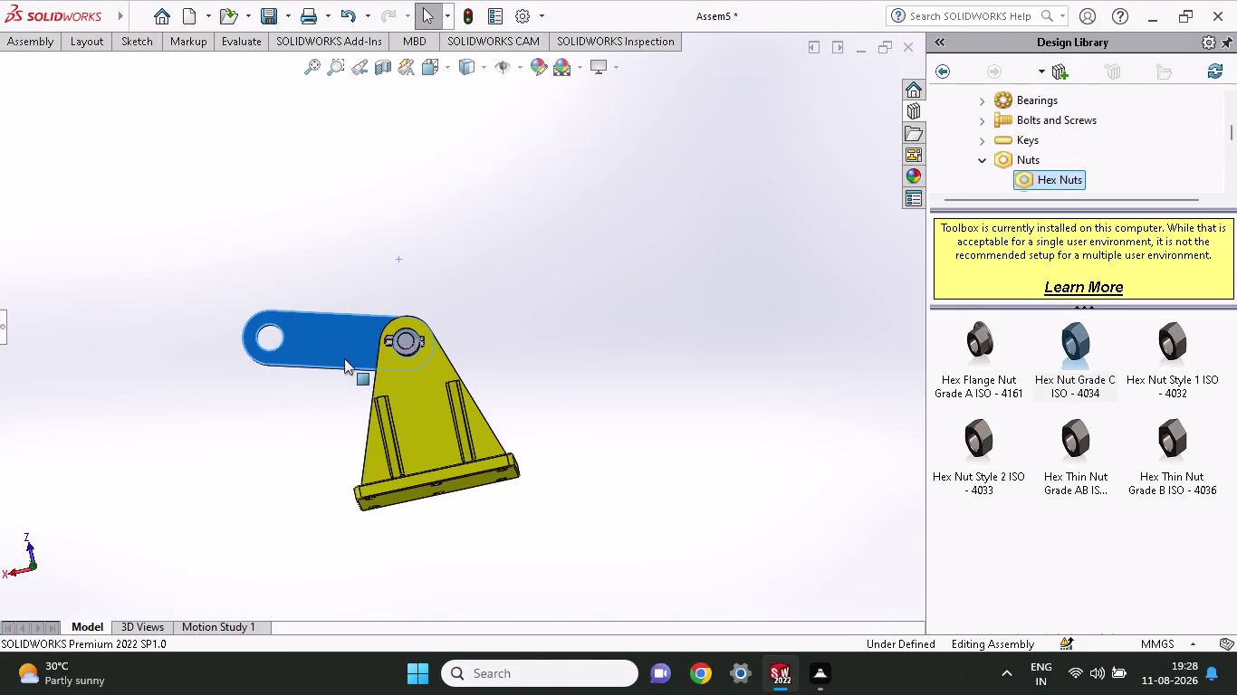
Drag the blue link left, across to the opposite side, and back down about the pin.
drag(337, 354, 214, 343)
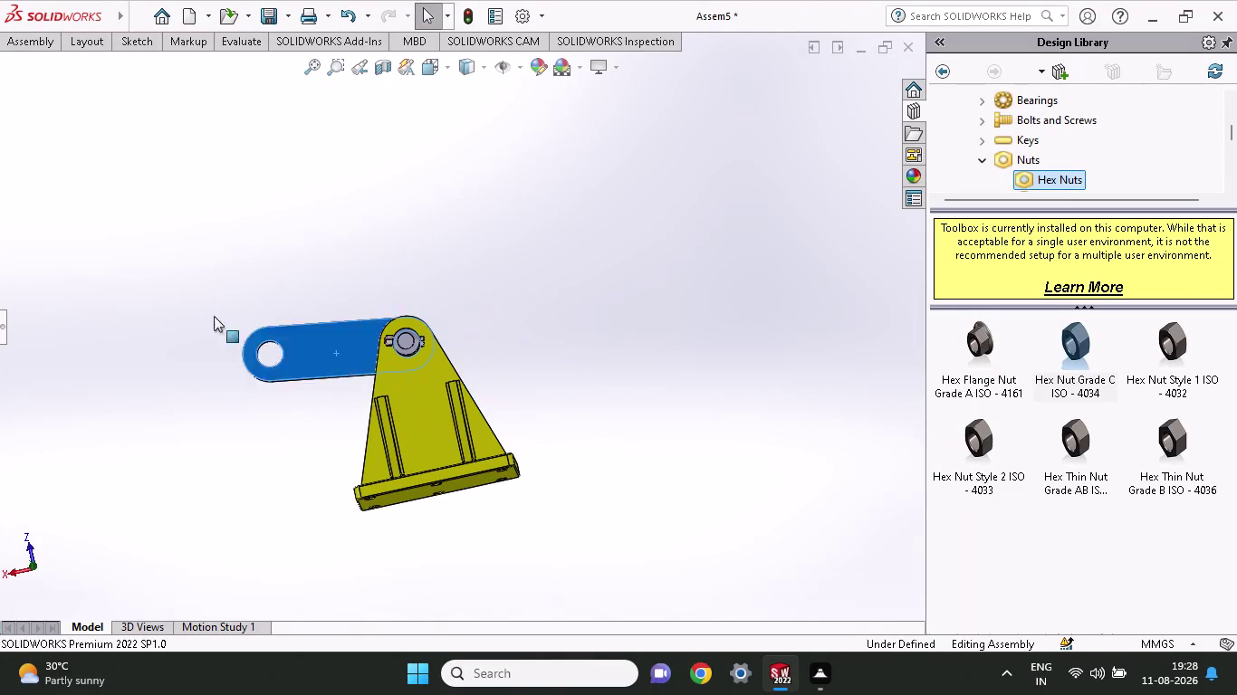
drag(213, 343, 499, 448)
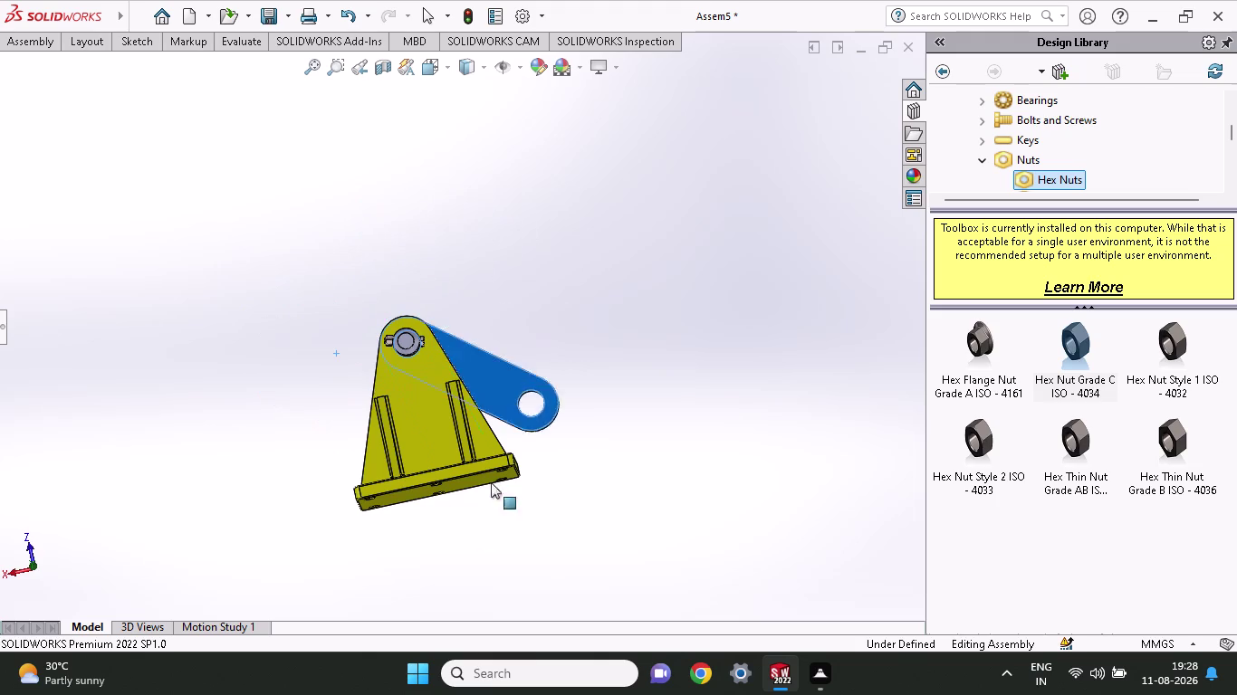
drag(499, 448, 311, 419)
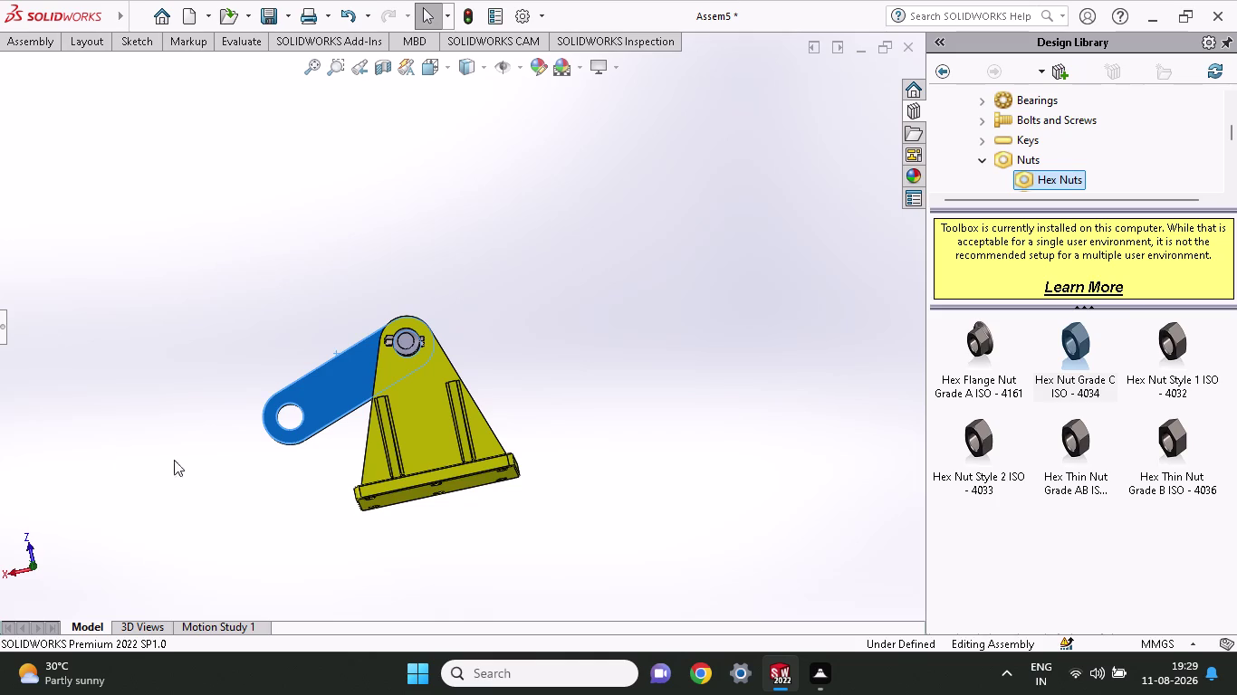
Zoom in and out and orbit around the pin joint to see the assembly in 3D.
scroll(up, 3)
scroll(up, 3)
middle_drag(335, 461, 431, 475)
scroll(up, 3)
scroll(down, 3)
scroll(up, 3)
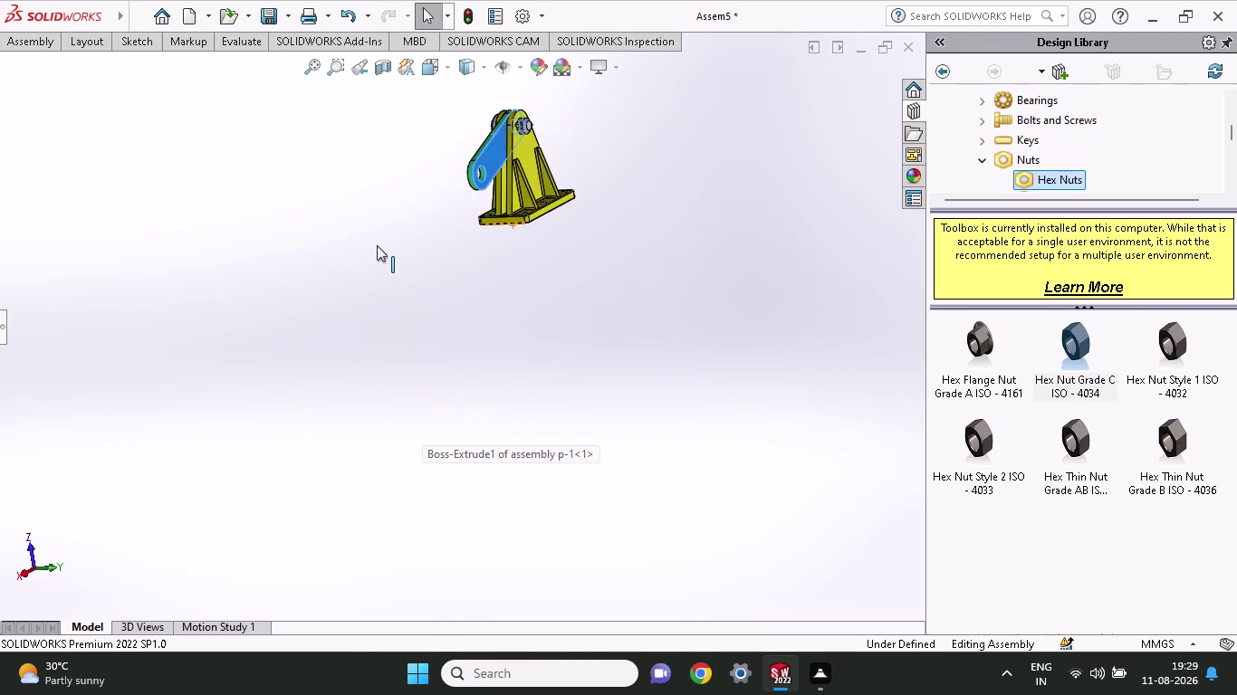
scroll(down, 3)
scroll(up, 3)
scroll(down, 3)
scroll(down, 3)
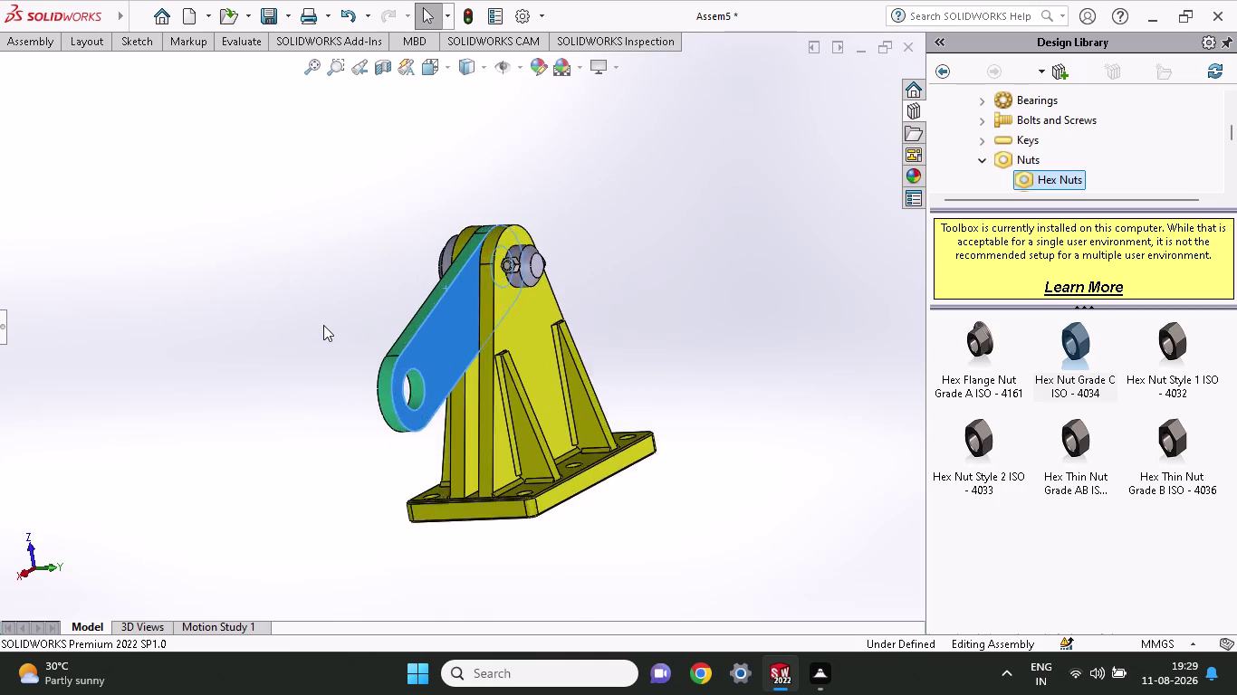
scroll(down, 3)
scroll(down, 3)
middle_drag(766, 239, 746, 254)
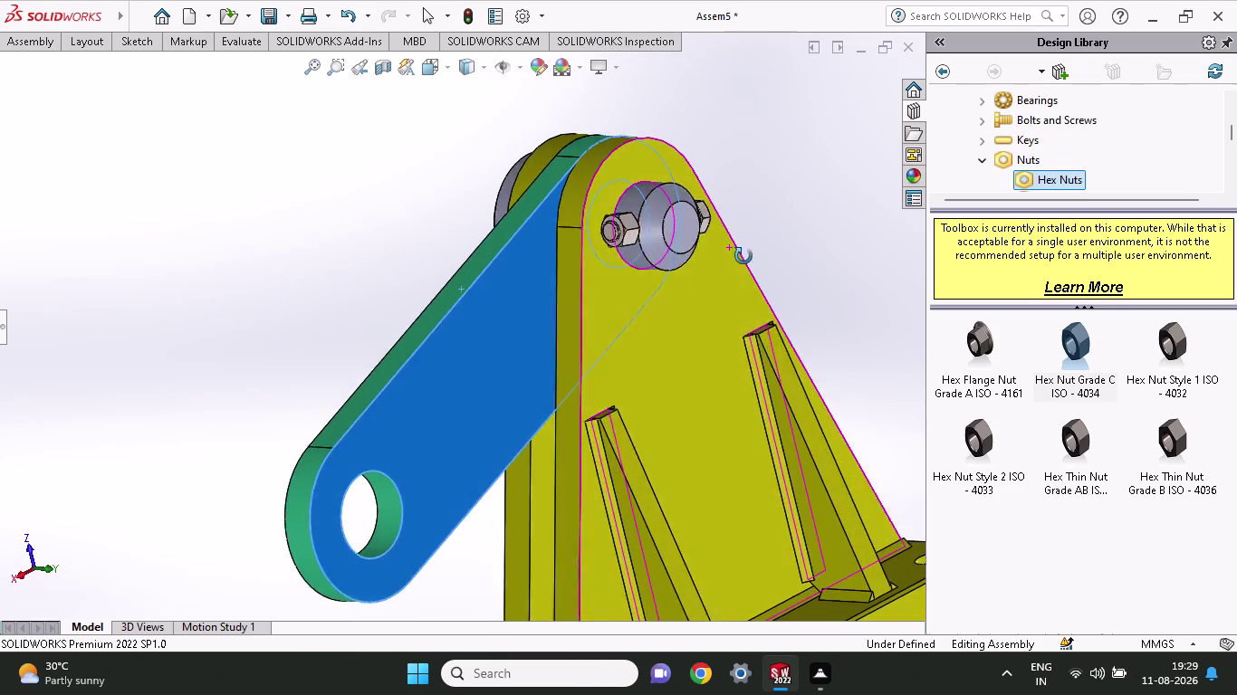
middle_drag(746, 254, 683, 264)
Cycle through standard views of the pin end and nuts, then shift the view toward the loose nut.
key(ctrl+z)
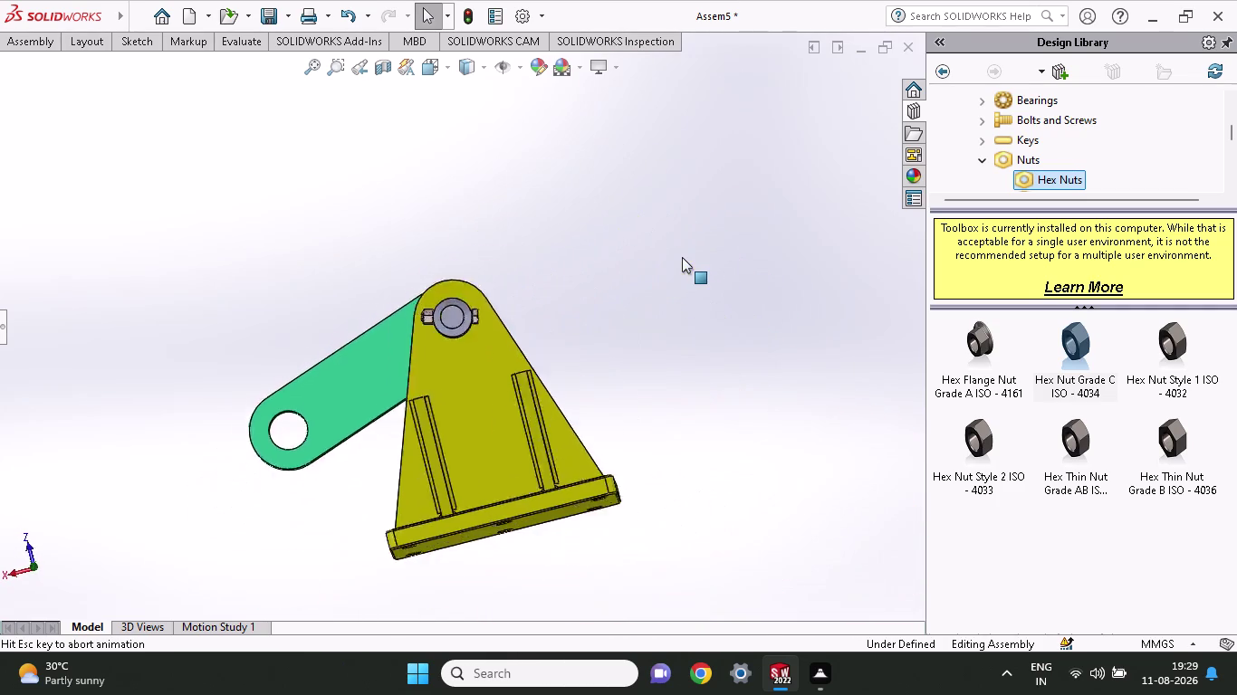
key(ctrl+z)
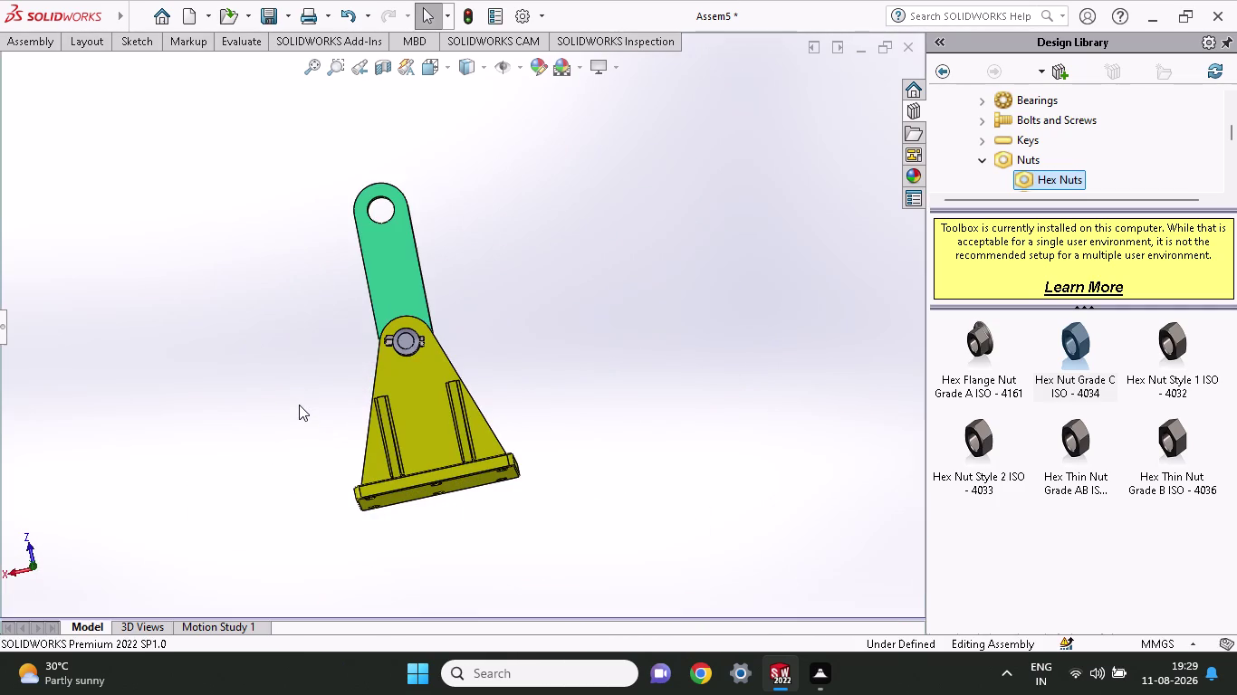
key(ctrl+z)
key(ctrl+z)
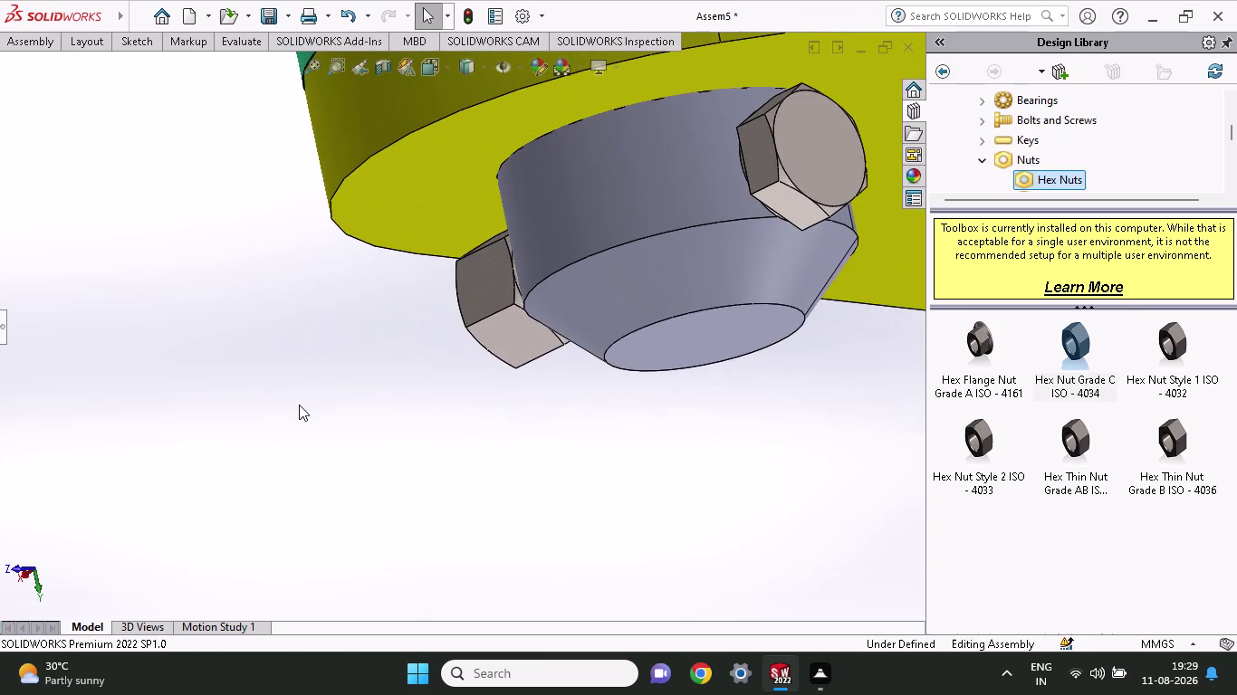
key(ctrl+z)
key(ctrl+z)
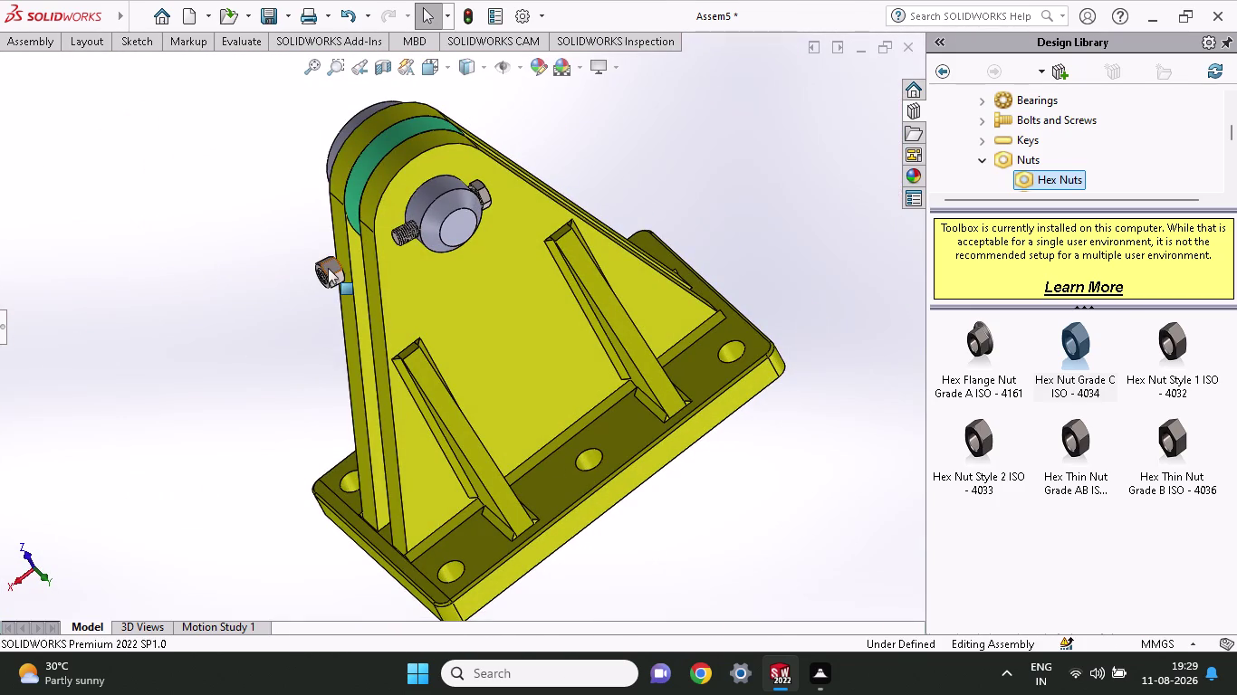
scroll(down, 3)
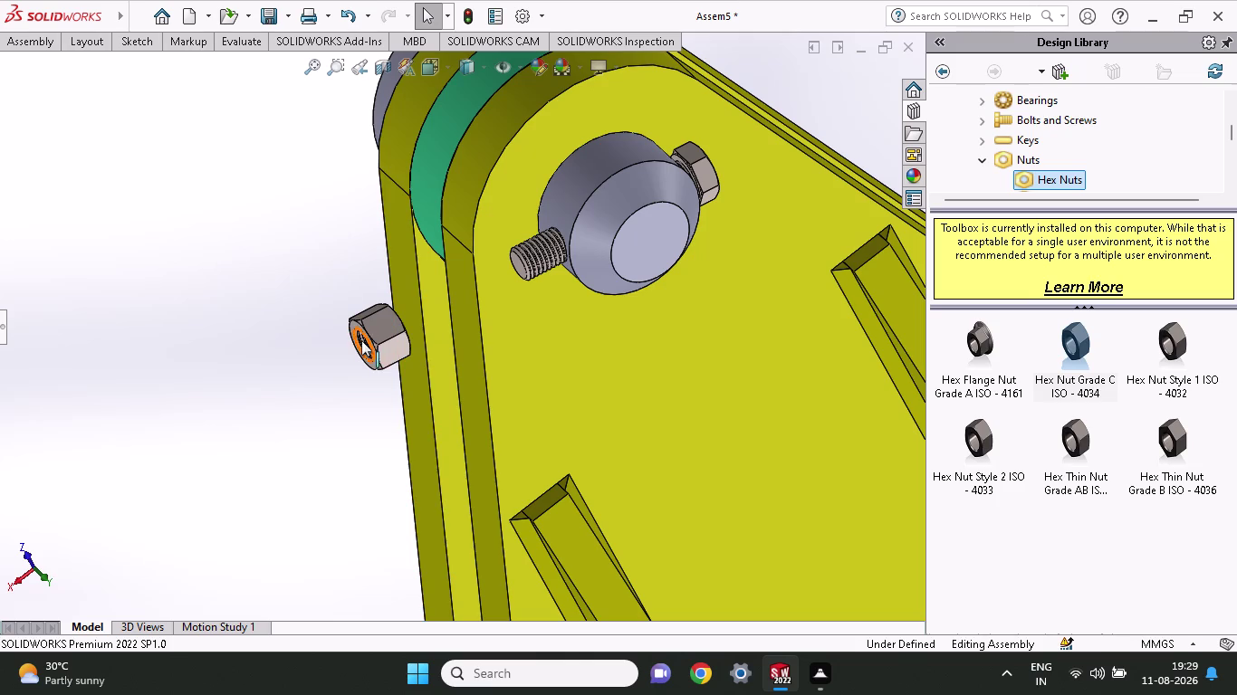
middle_drag(391, 380, 392, 385)
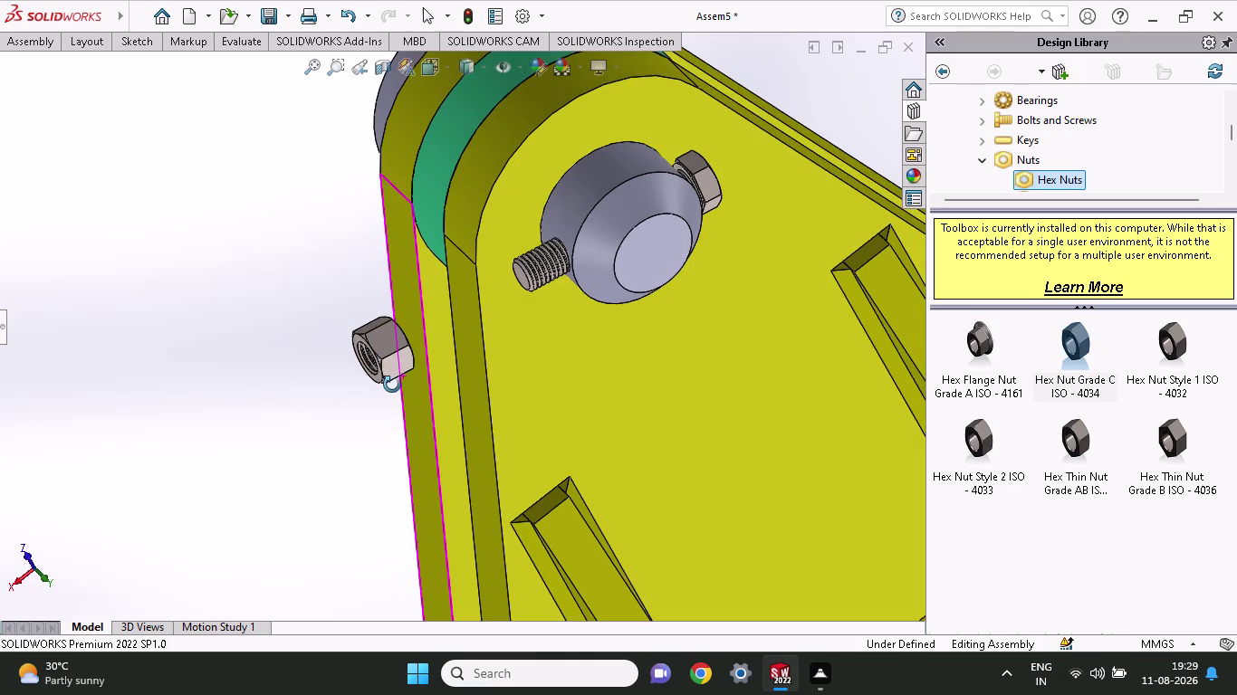
Drag the loose hex nut along the bracket up beside the pin's threaded end.
middle_drag(392, 385, 392, 366)
drag(390, 301, 340, 175)
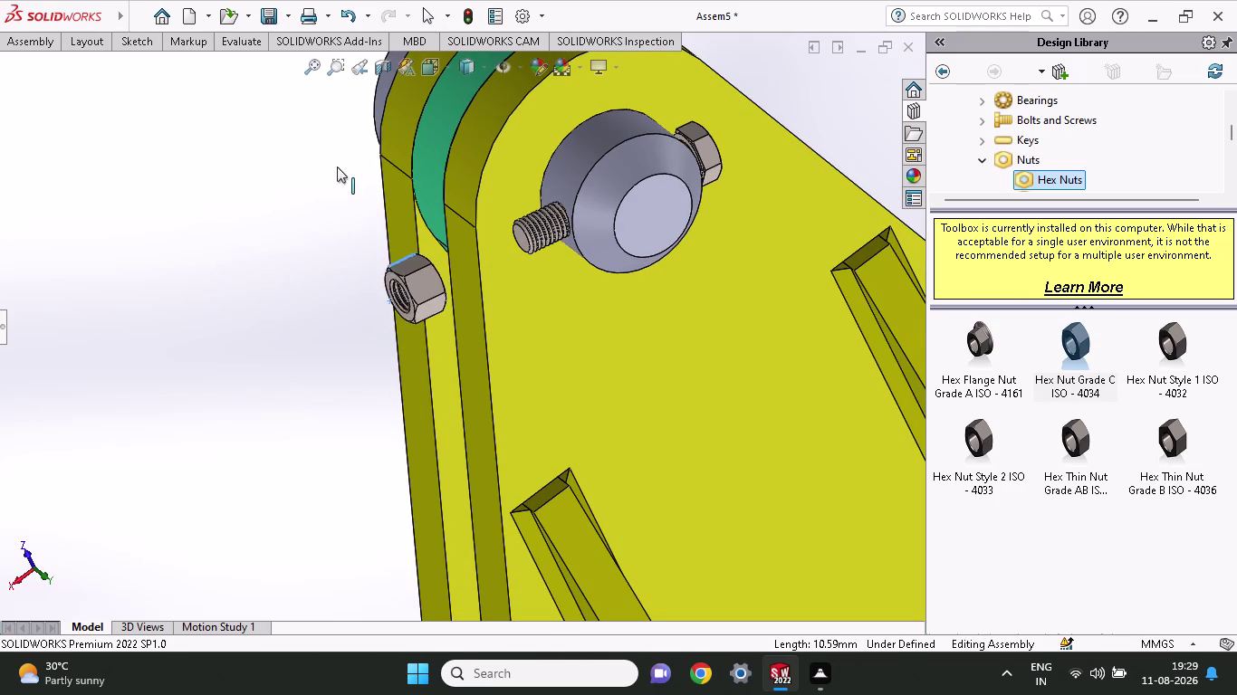
drag(341, 176, 474, 295)
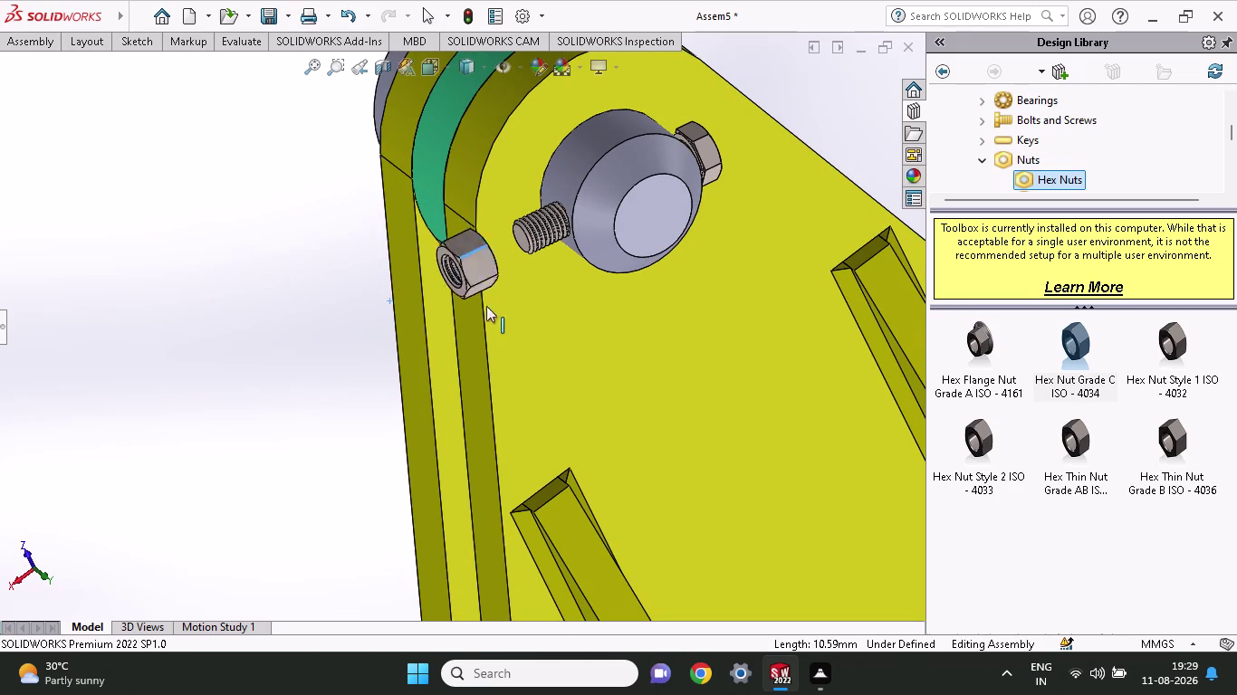
drag(475, 295, 551, 269)
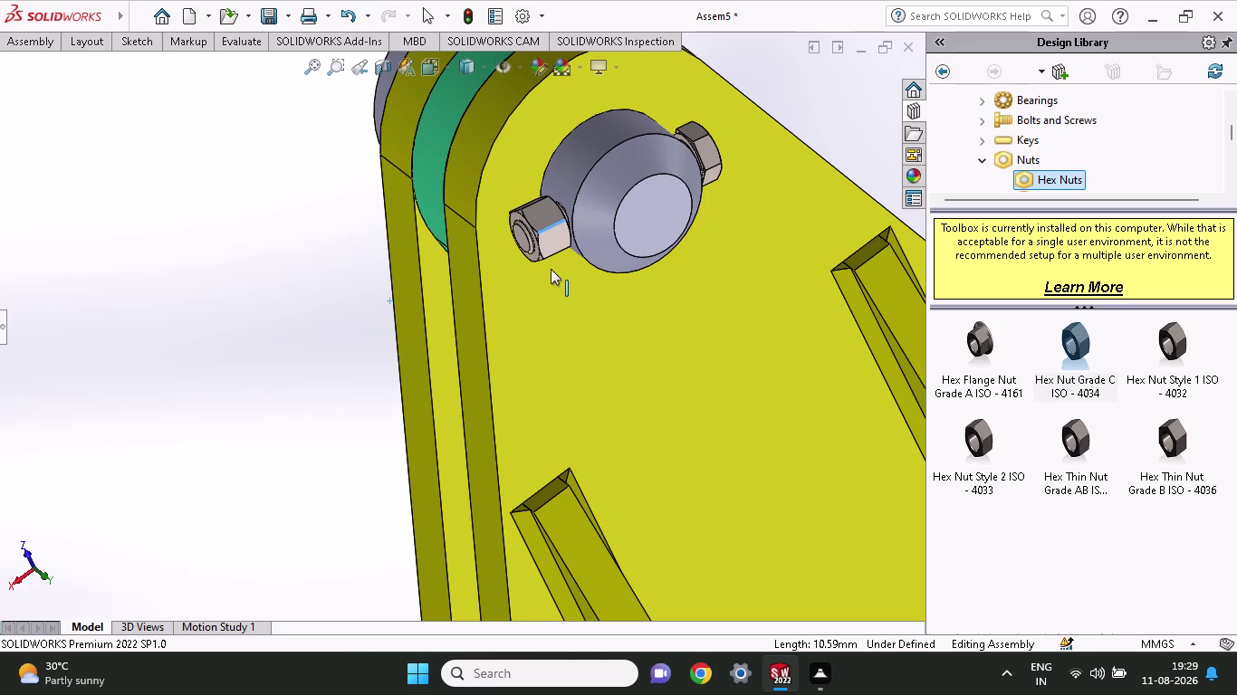
drag(551, 269, 541, 249)
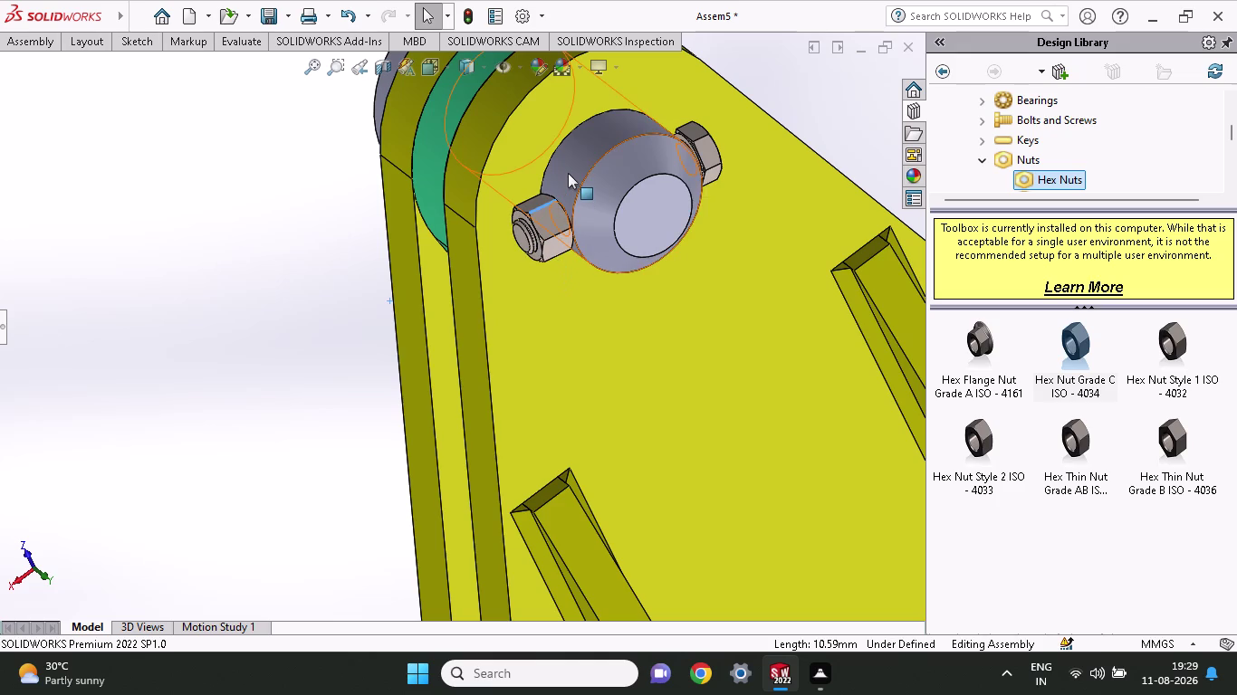
Select and deselect the pin, then move the hex nut down beside the bracket edge.
click(567, 173)
middle_drag(565, 259, 514, 298)
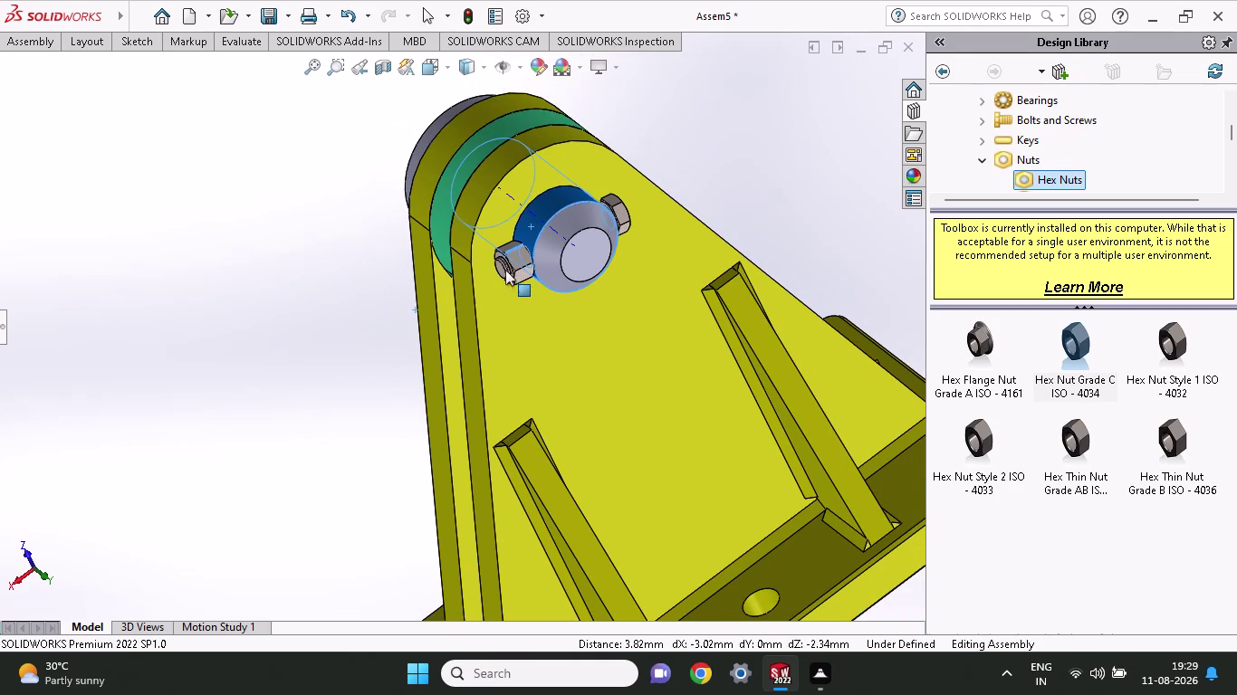
key(Escape)
drag(518, 261, 534, 318)
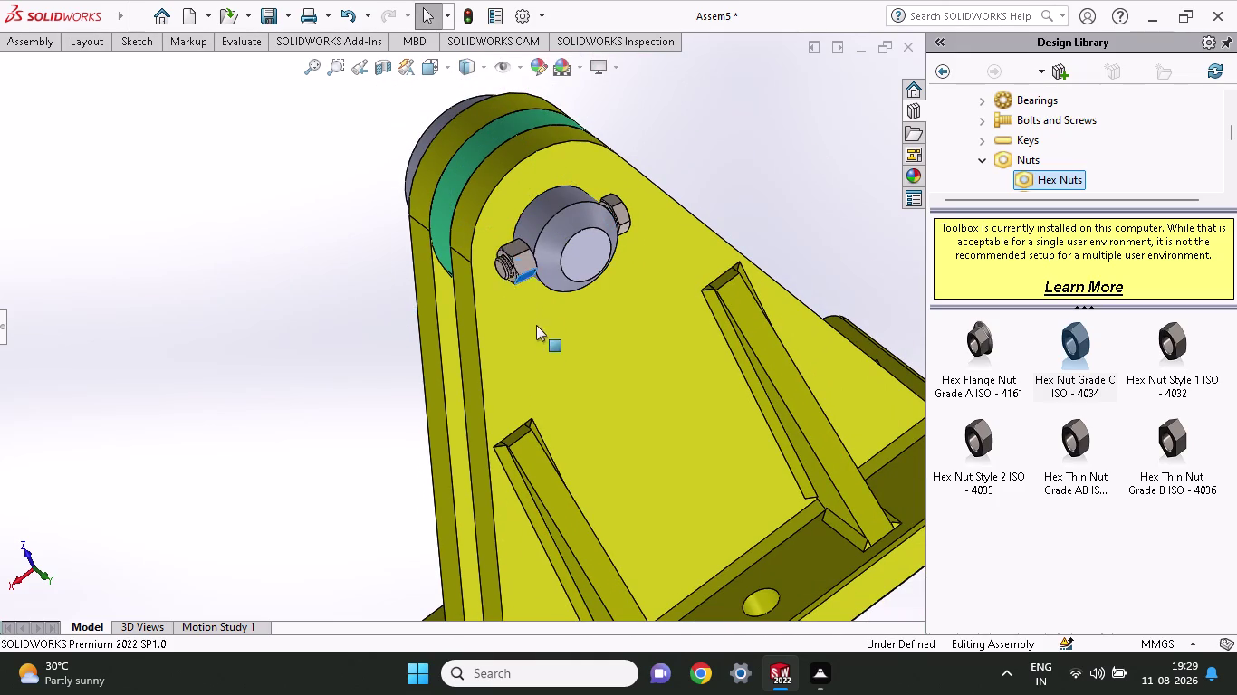
drag(533, 319, 502, 418)
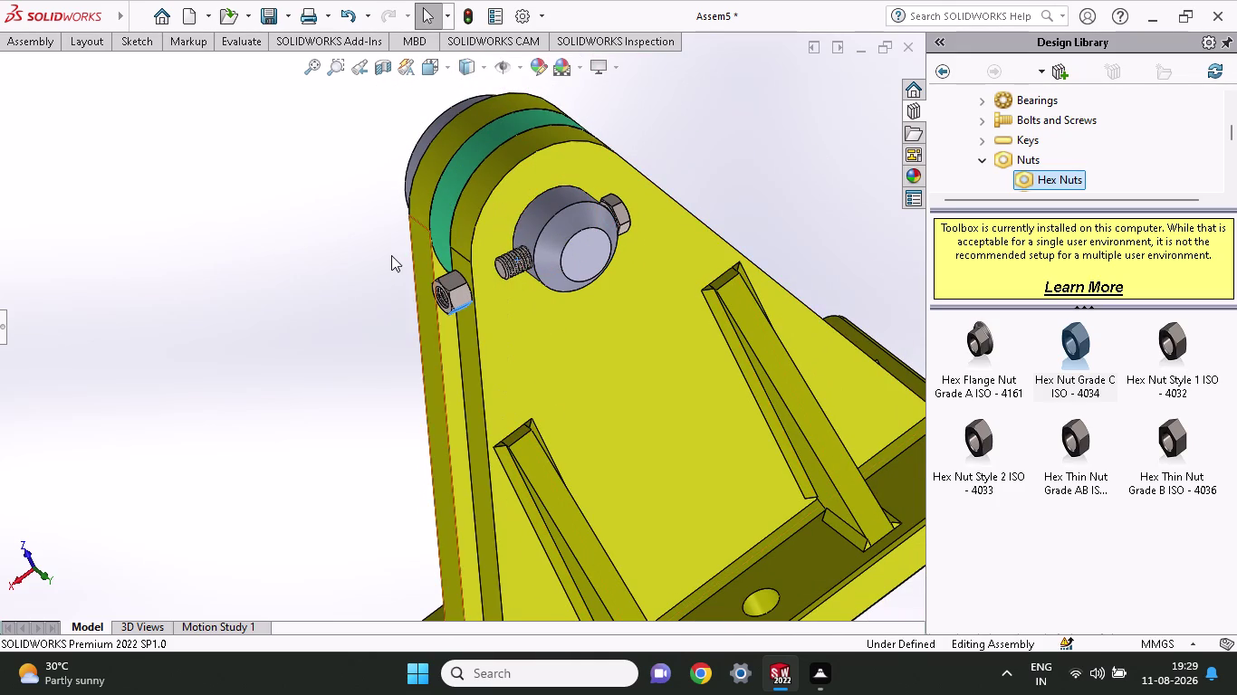
Turn and zoom toward the pin end, then pick the nut's inner face and the pin's cylindrical face.
middle_drag(391, 256, 360, 299)
middle_drag(377, 232, 318, 329)
scroll(up, 3)
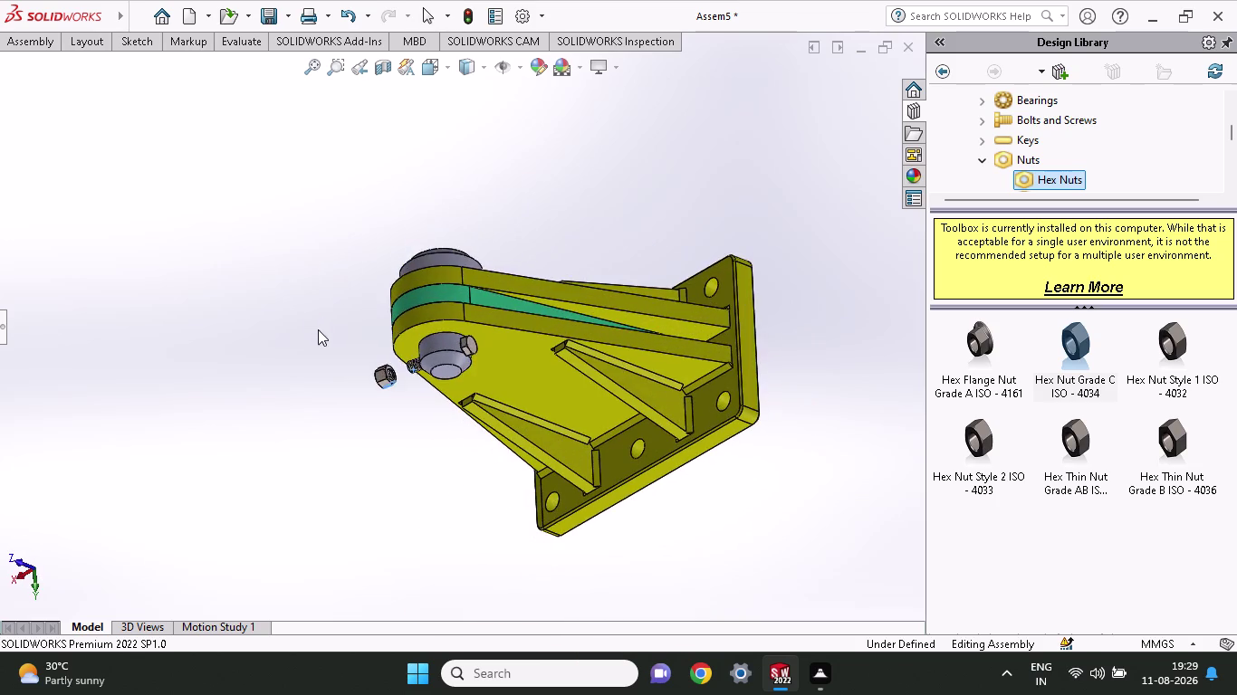
scroll(down, 3)
scroll(down, 3)
scroll(down, 3)
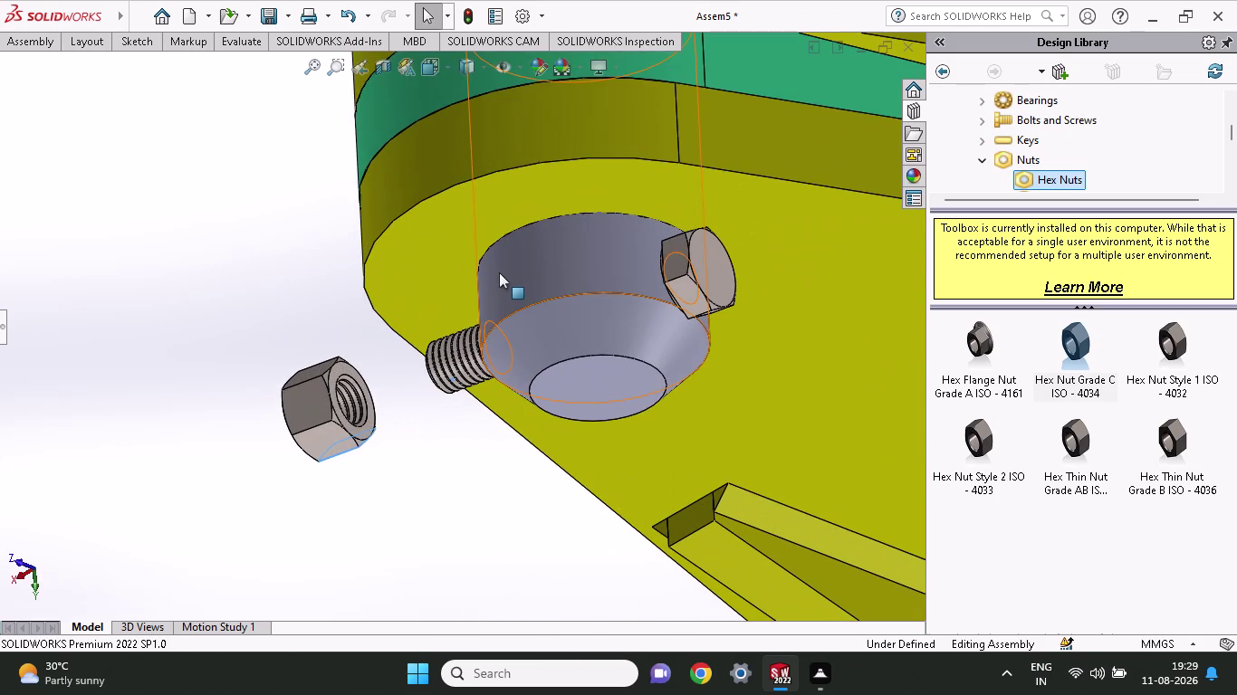
click(360, 427)
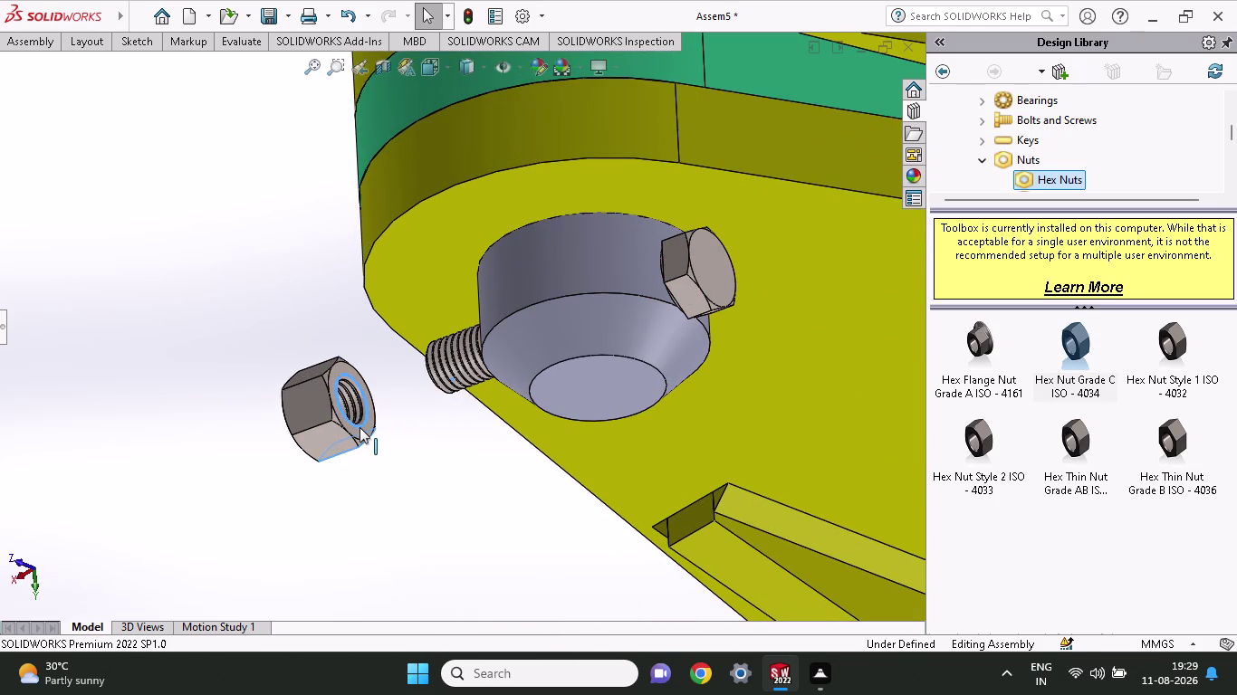
click(365, 429)
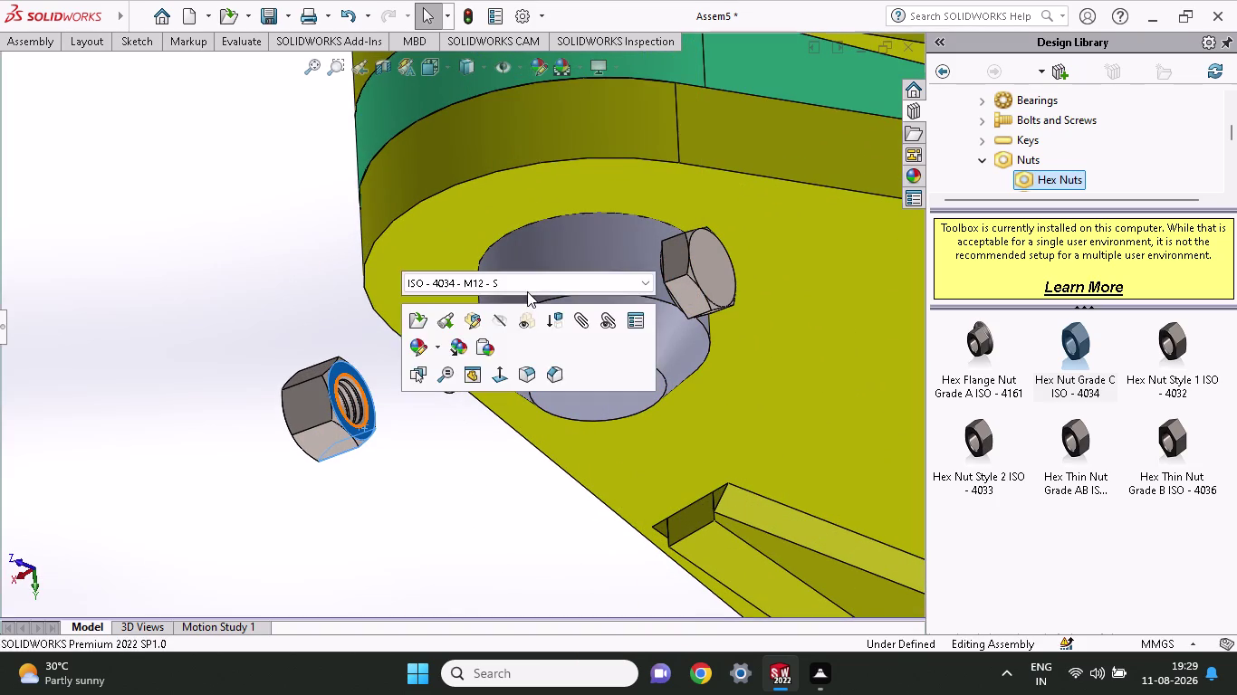
click(548, 266)
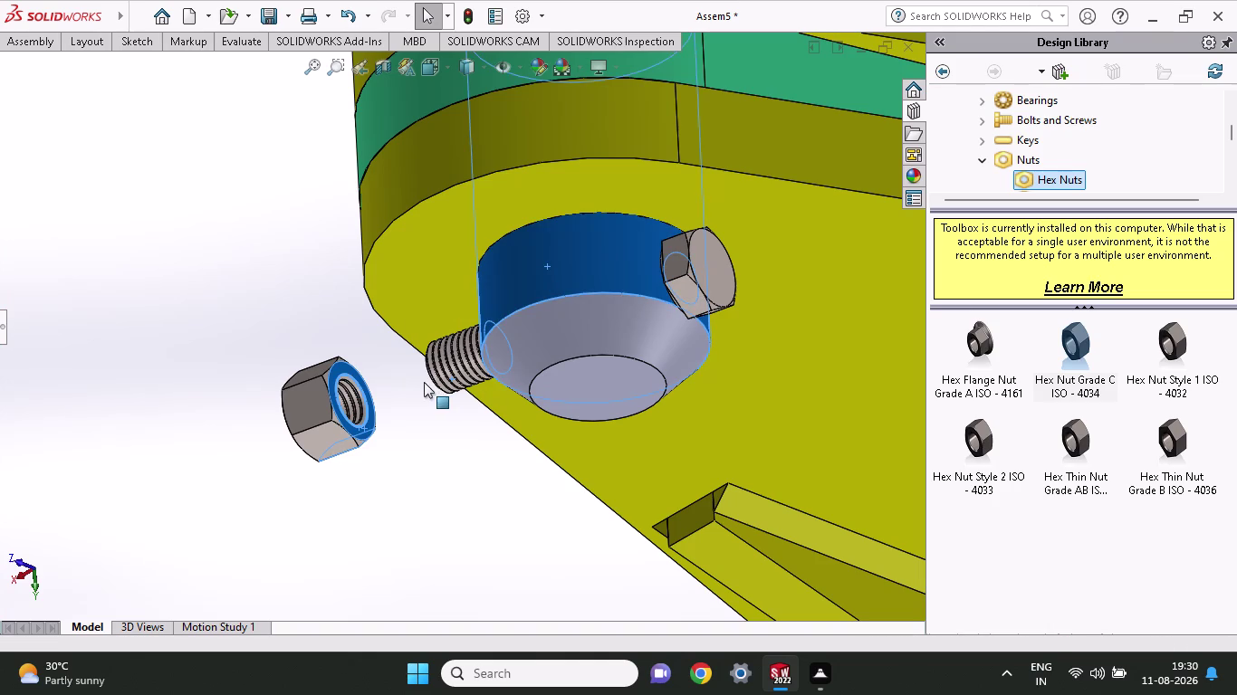
Reselect the pin's cylindrical face and the nut's bore, and apply a Concentric mate.
key(Escape)
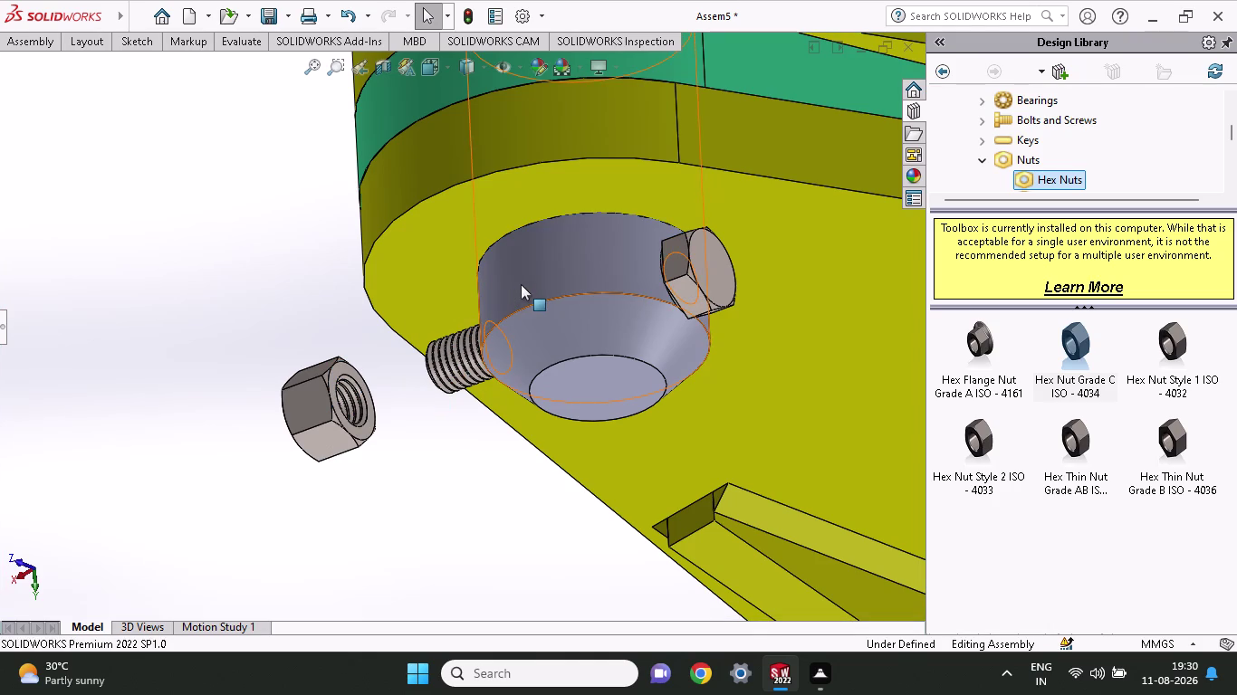
click(520, 285)
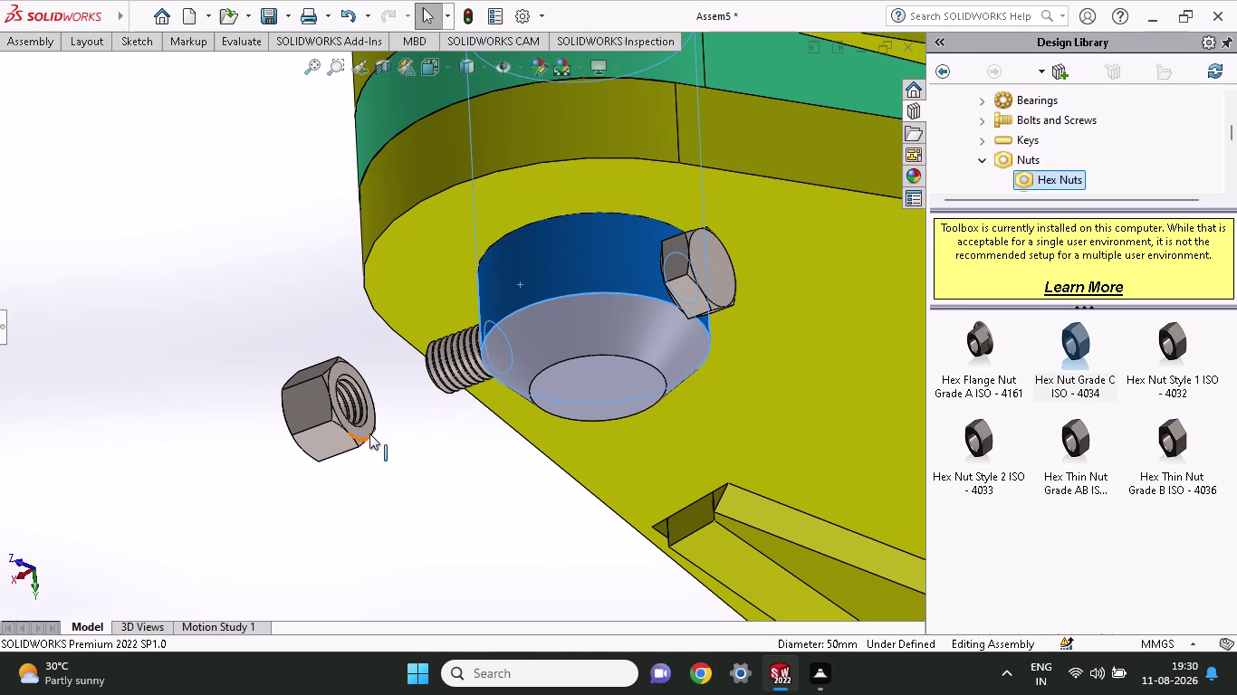
click(366, 431)
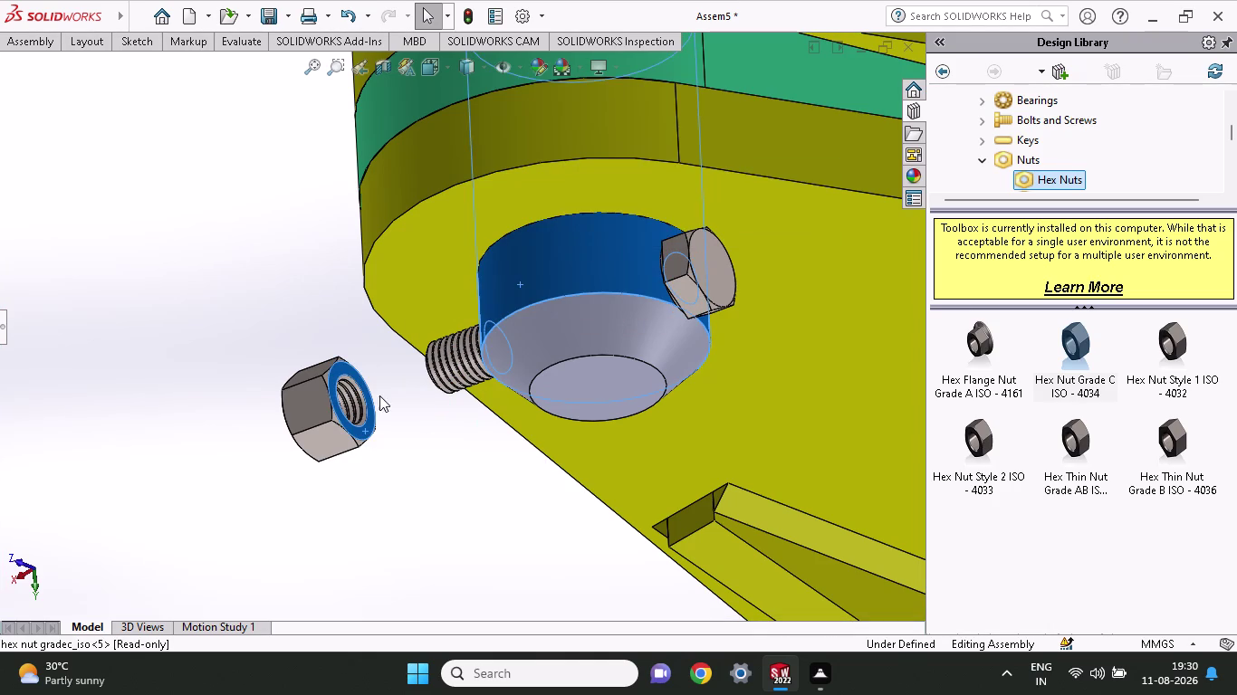
click(416, 422)
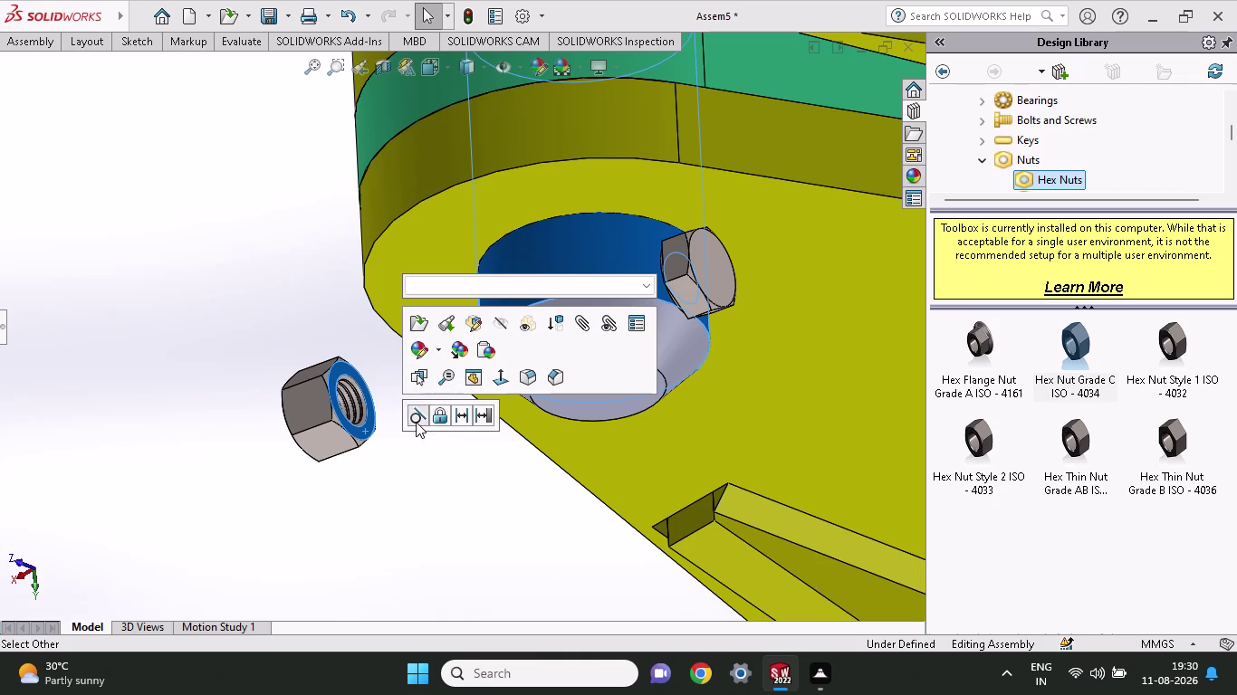
middle_drag(387, 512, 456, 480)
scroll(up, 3)
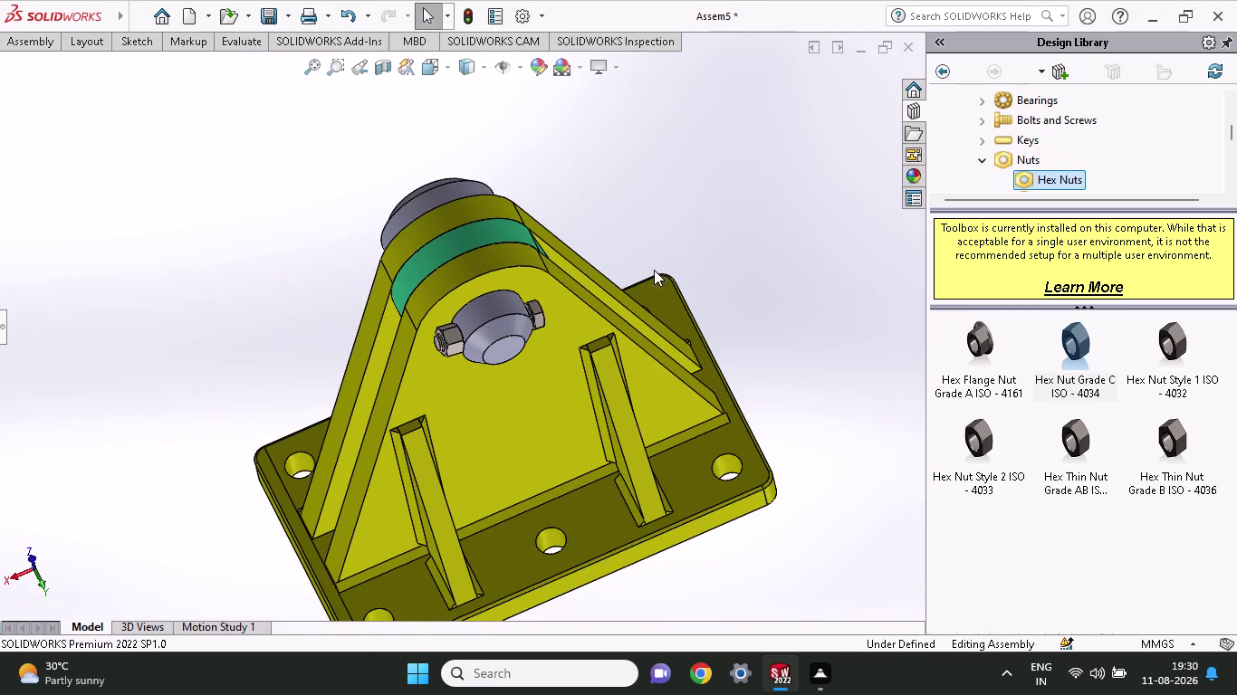
Orbit to view the link from above and the bracket front, swinging the link up around the pin.
scroll(up, 3)
middle_drag(599, 203, 535, 274)
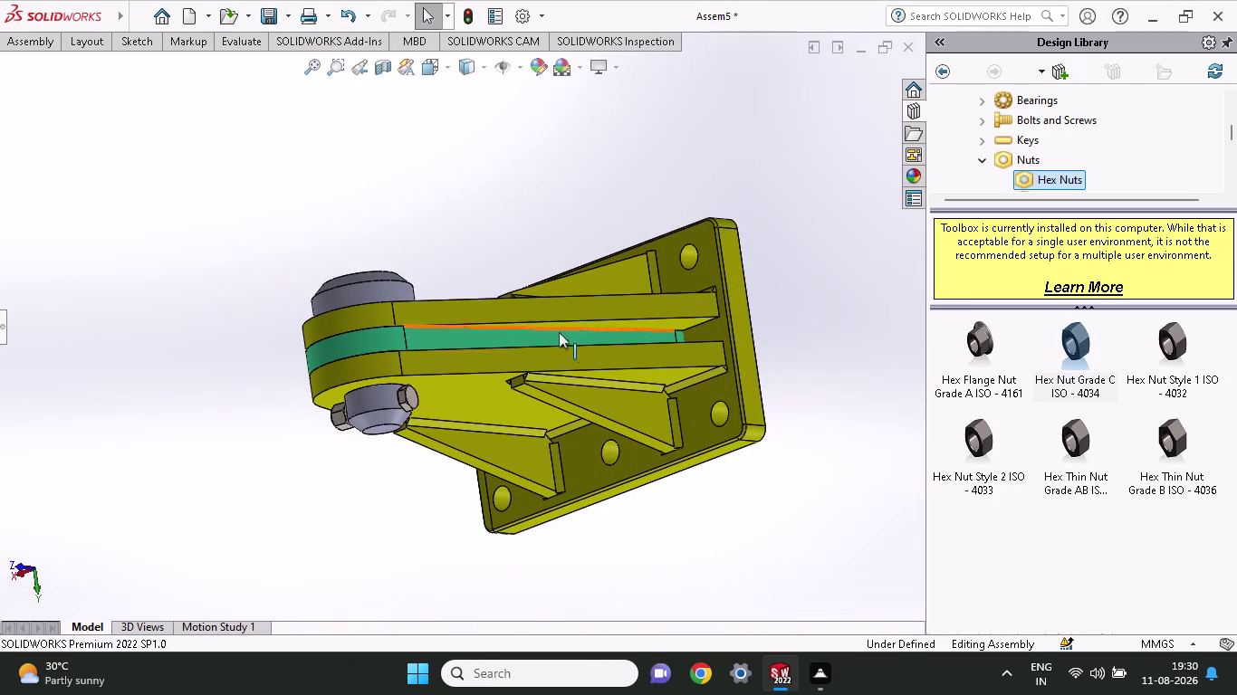
drag(565, 335, 237, 258)
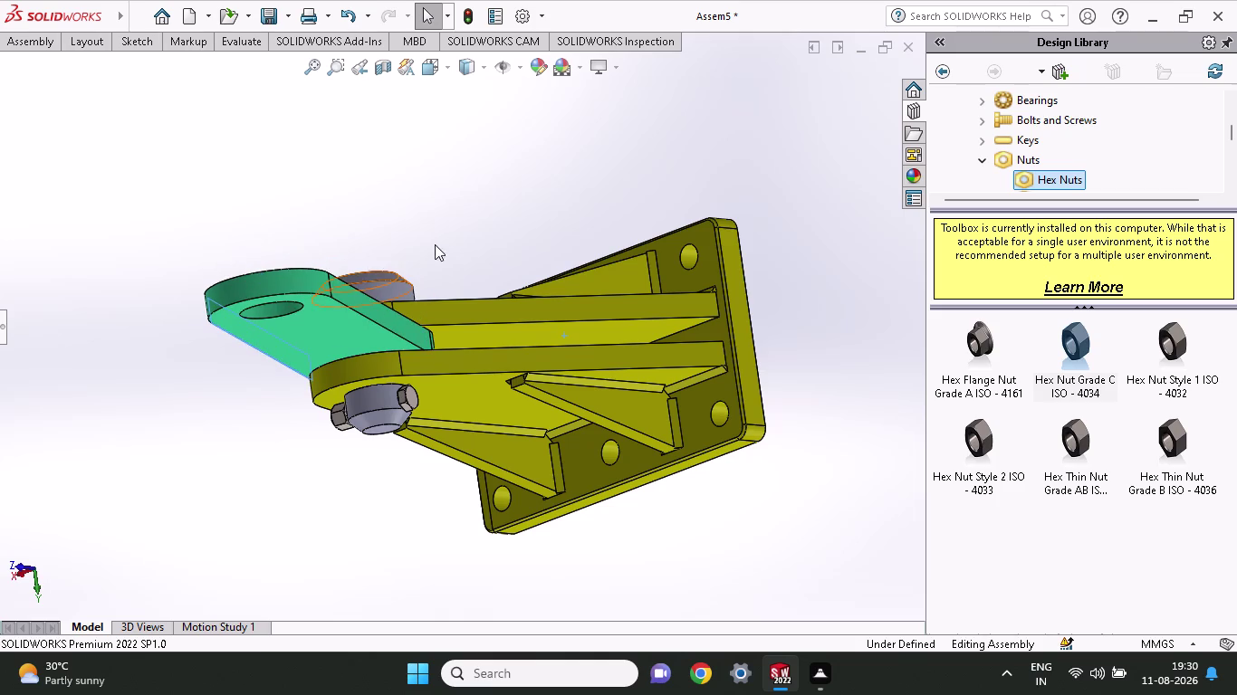
middle_drag(436, 242, 477, 158)
scroll(up, 3)
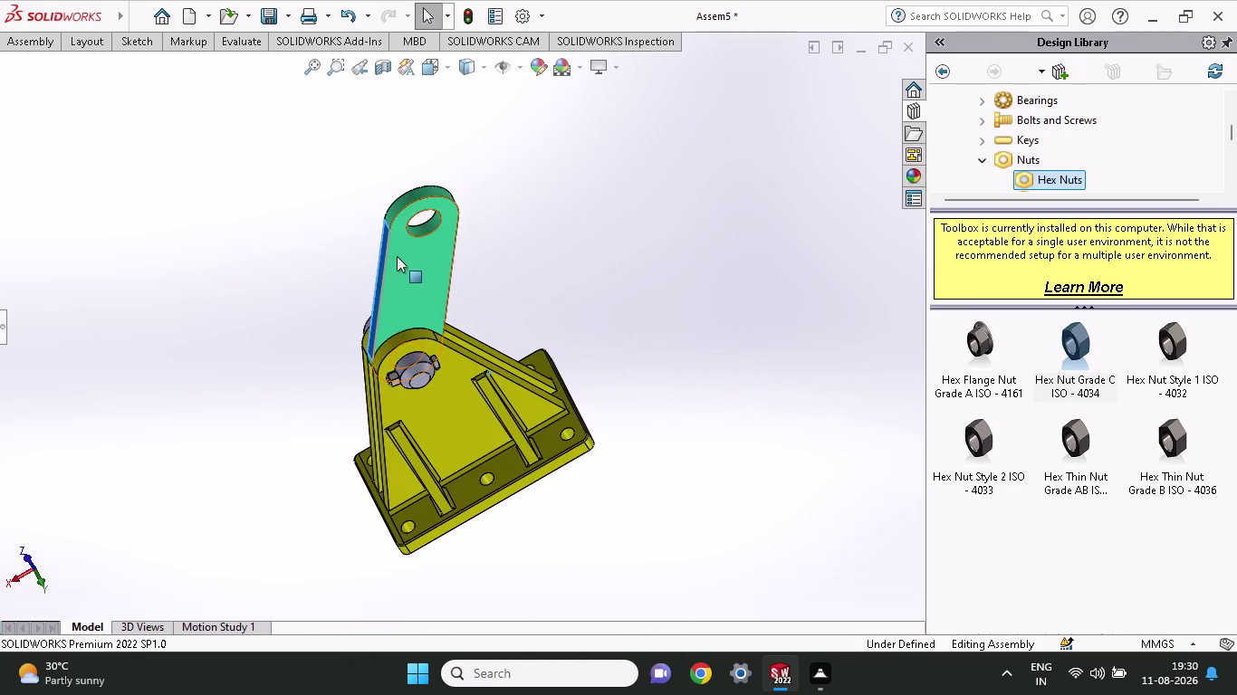
drag(396, 256, 253, 265)
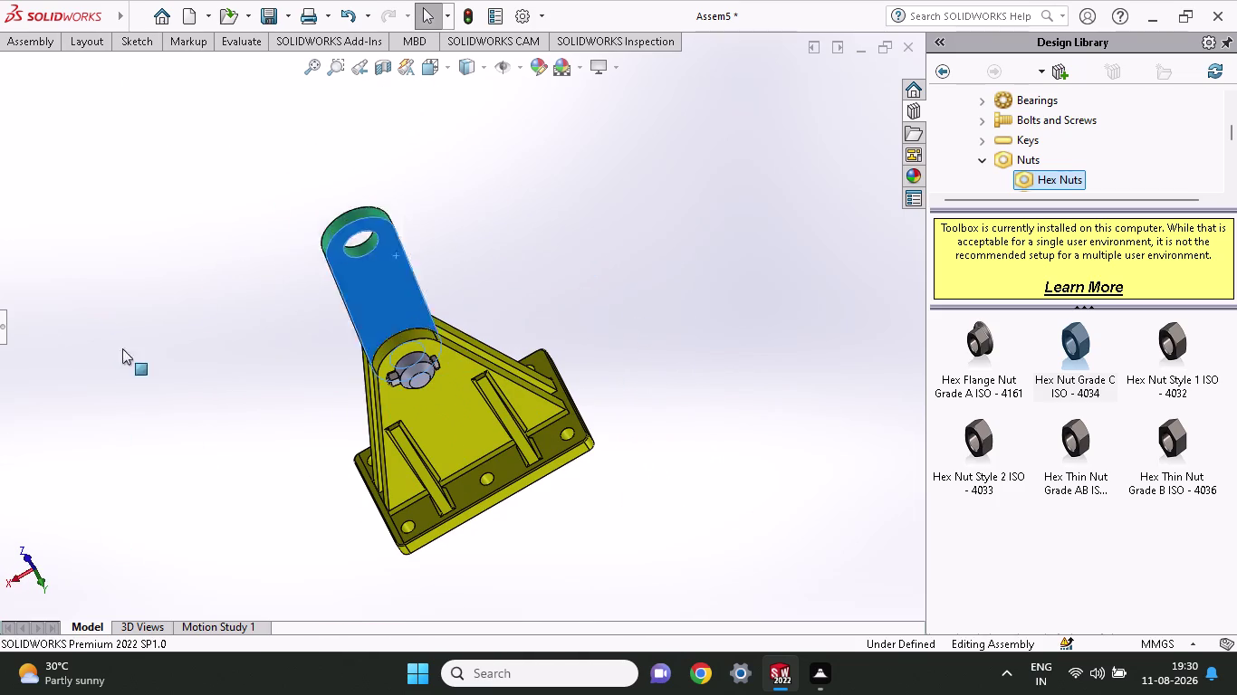
Swing the link left, right, out horizontally and slightly down, then open the system quick settings panel.
drag(253, 266, 138, 500)
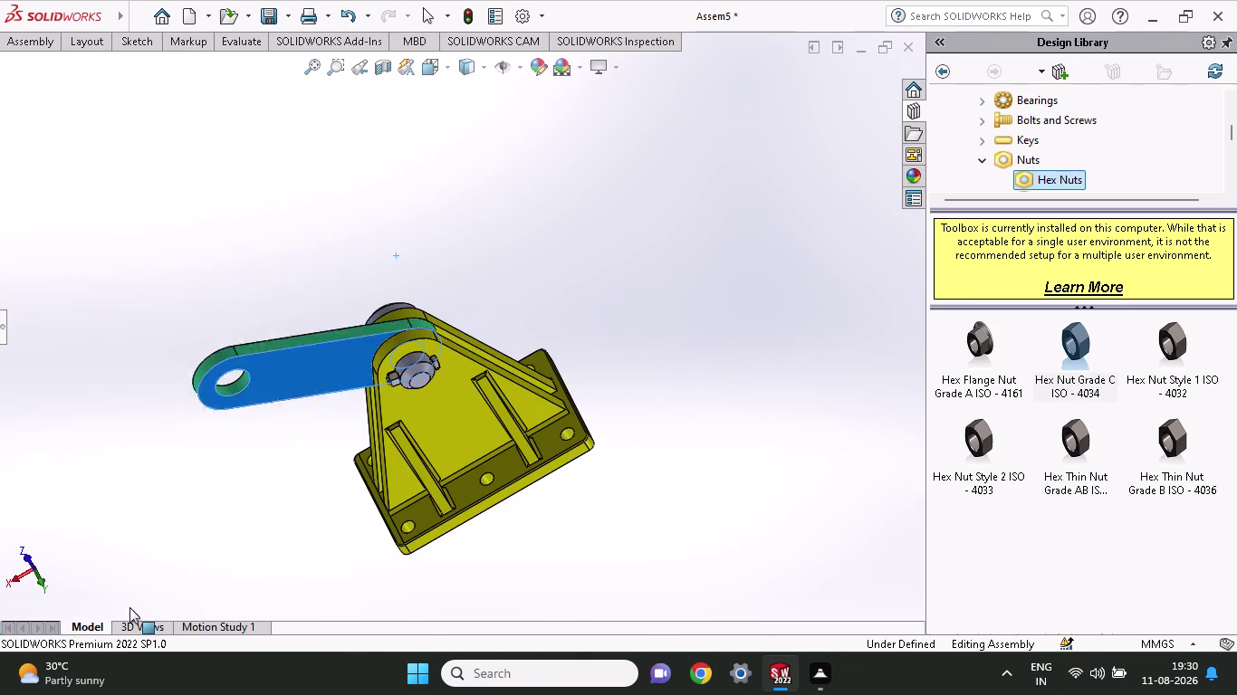
drag(139, 500, 884, 627)
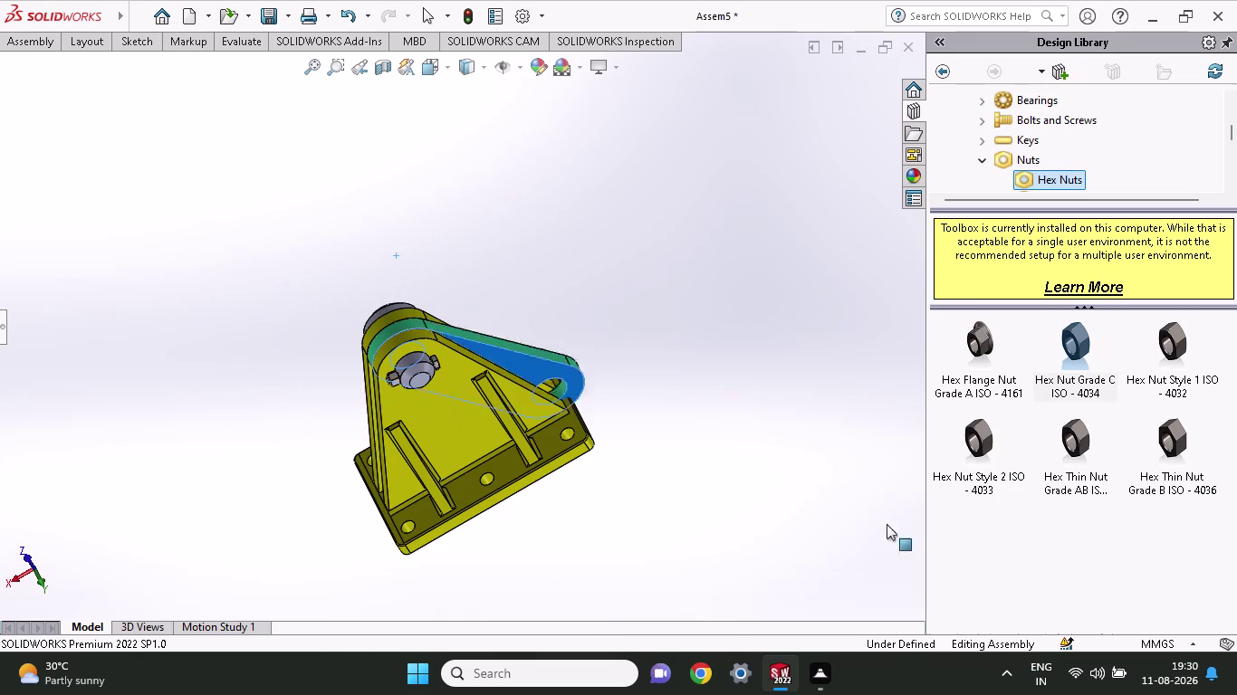
drag(884, 627, 1003, 429)
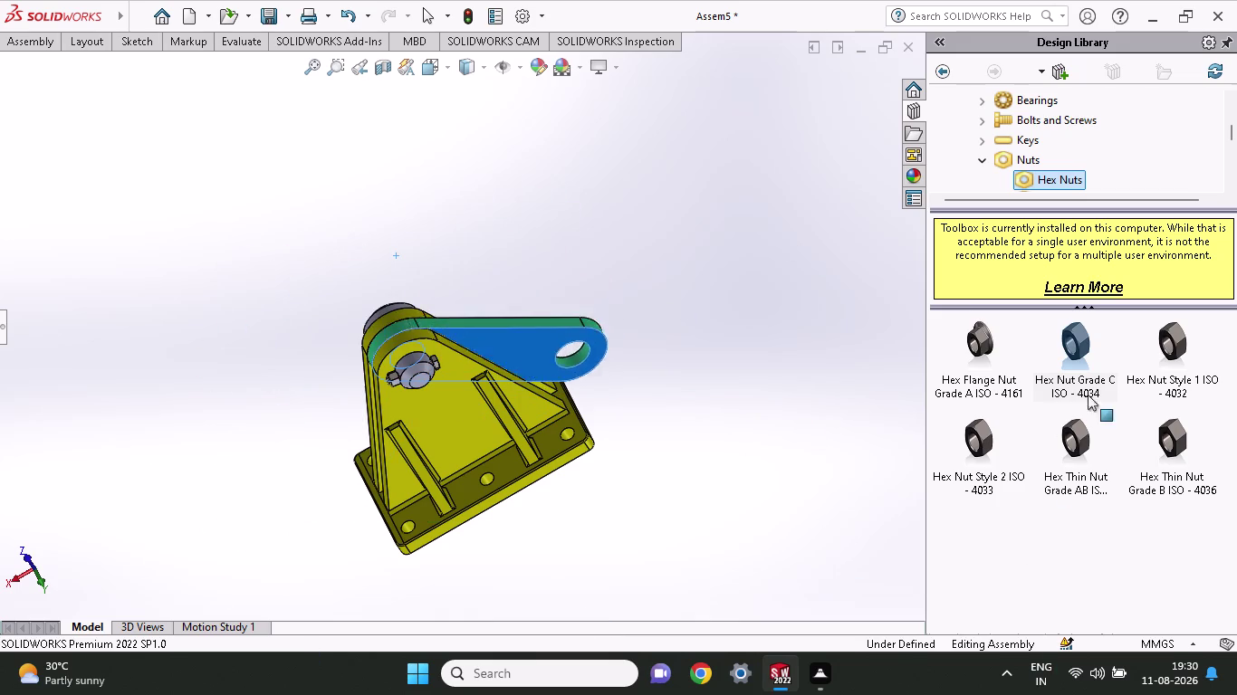
drag(1002, 428, 554, 434)
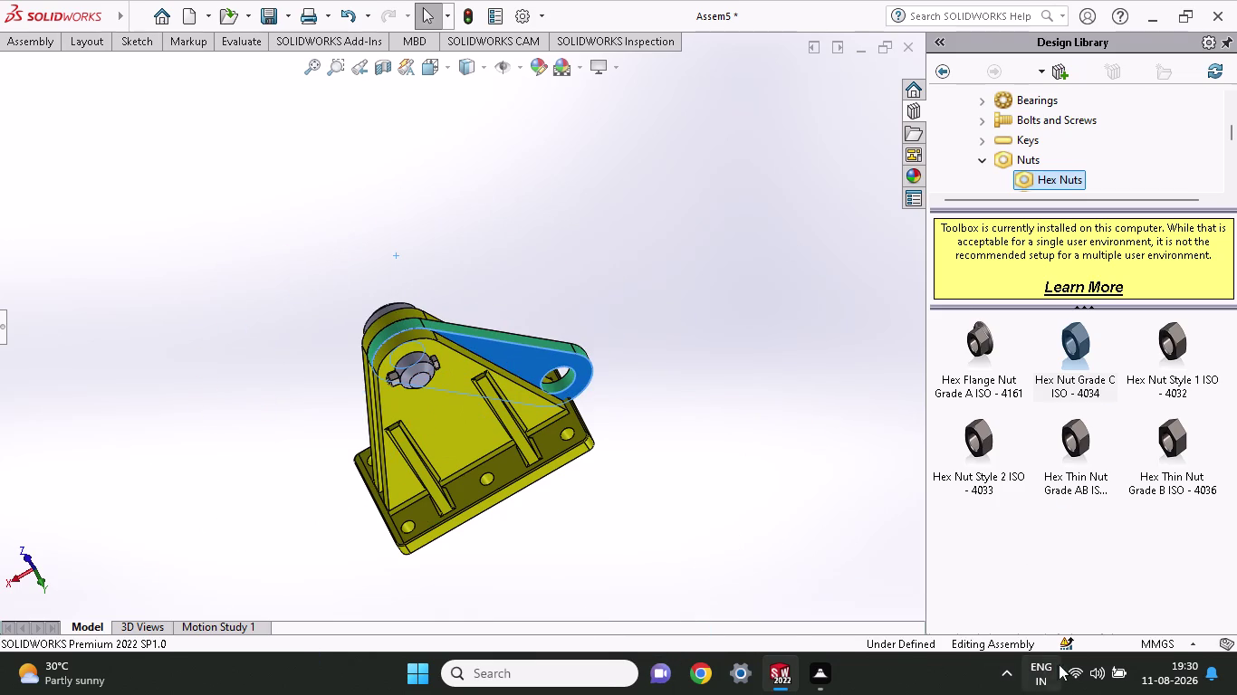
click(1070, 665)
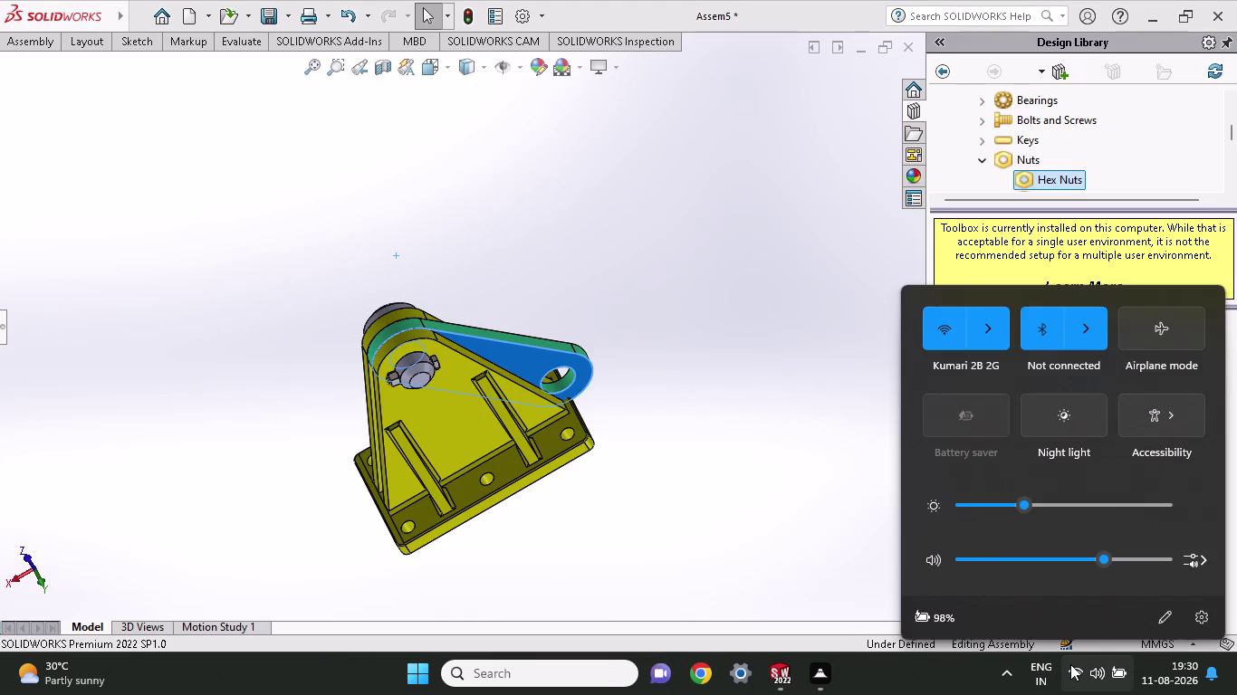